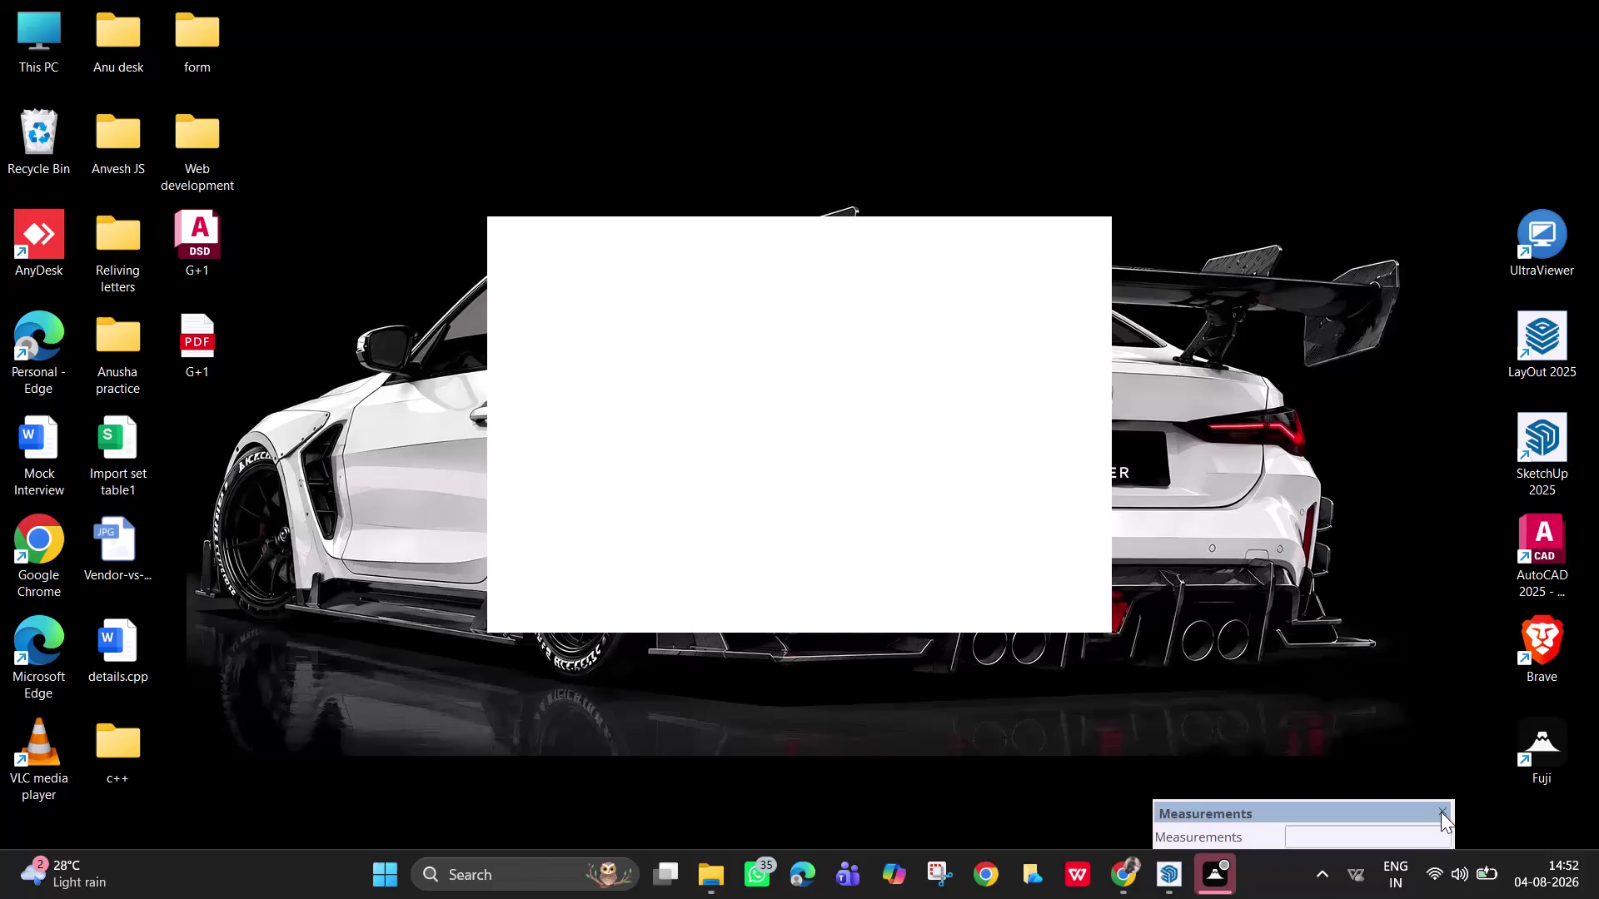
Bring up the Fuji recorder showing Run 3, then switch to the account page.
click(1441, 812)
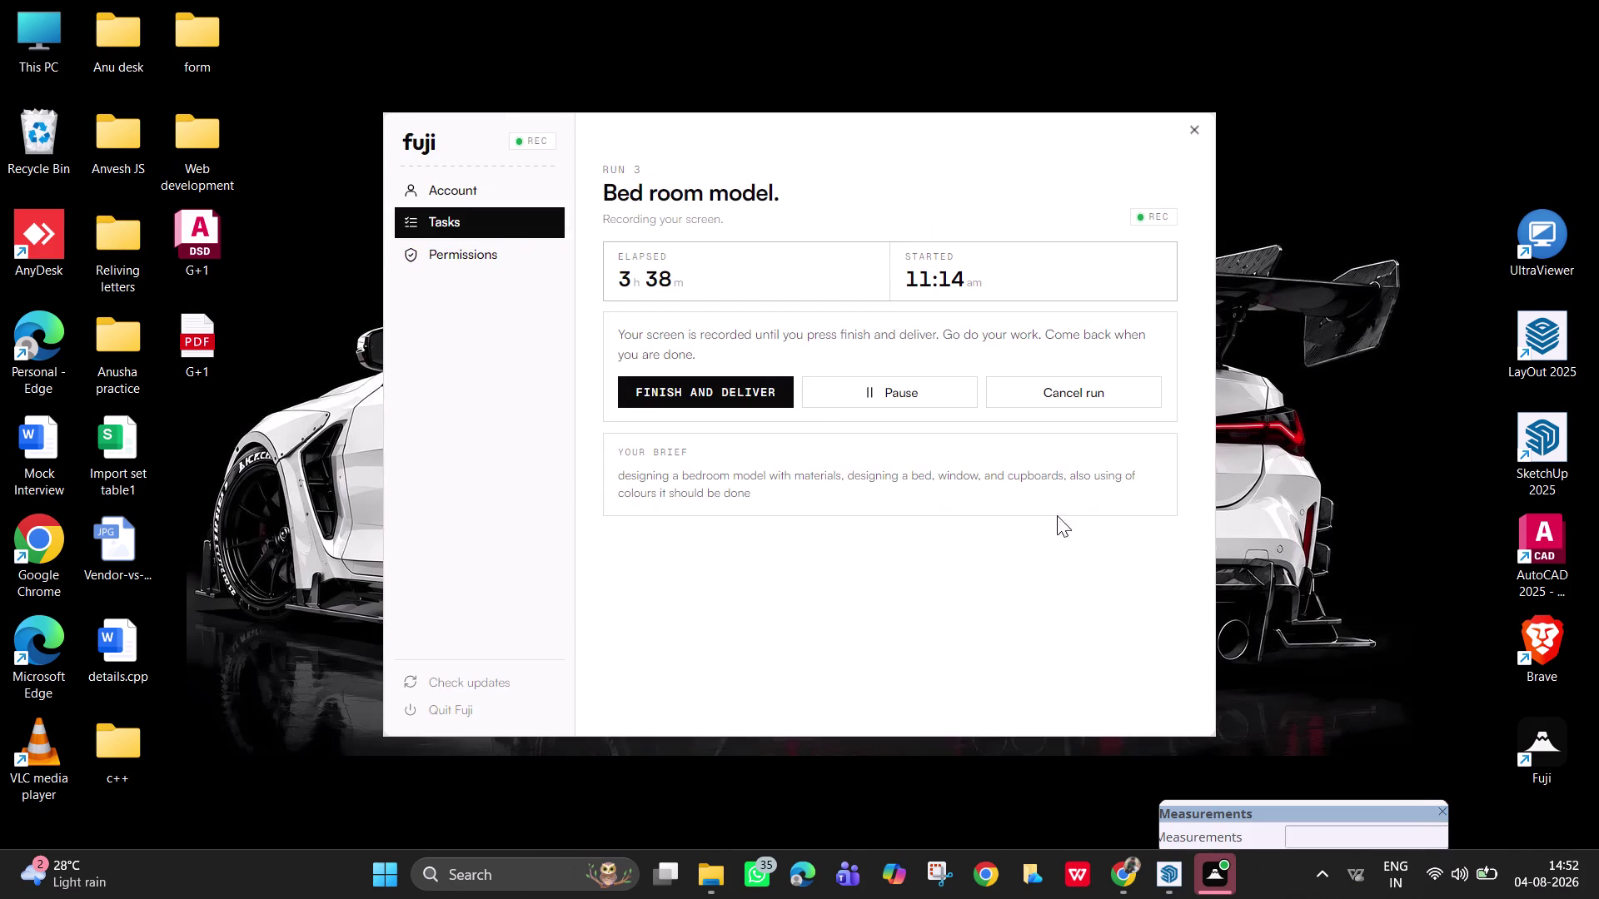
click(467, 188)
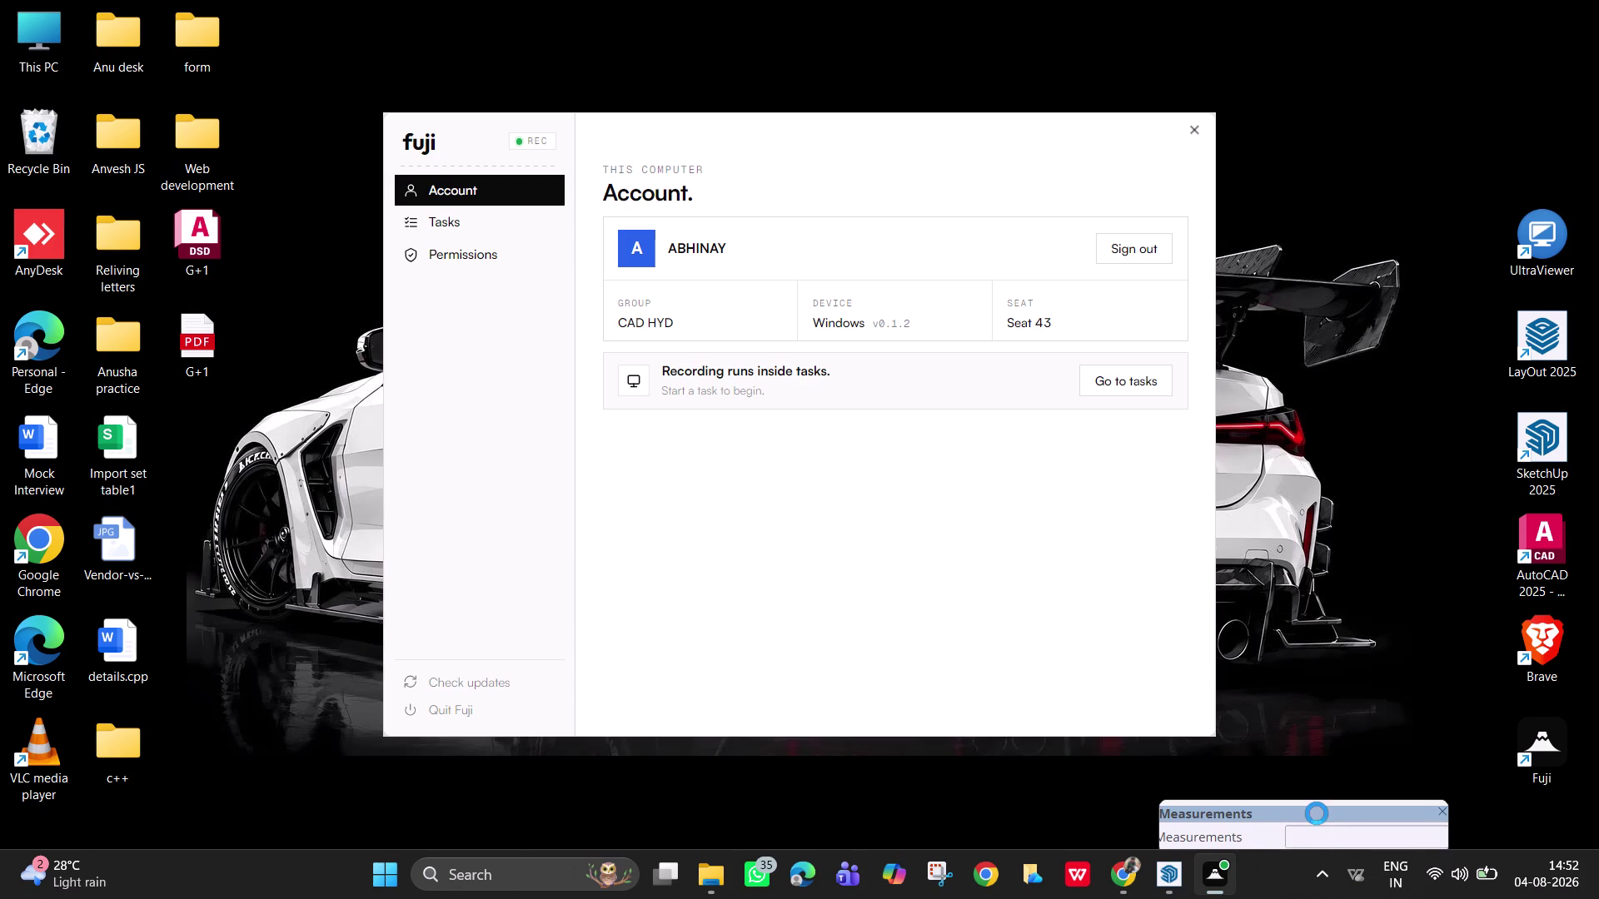
Check this computer's account group, device version and seat on the account page.
click(1164, 883)
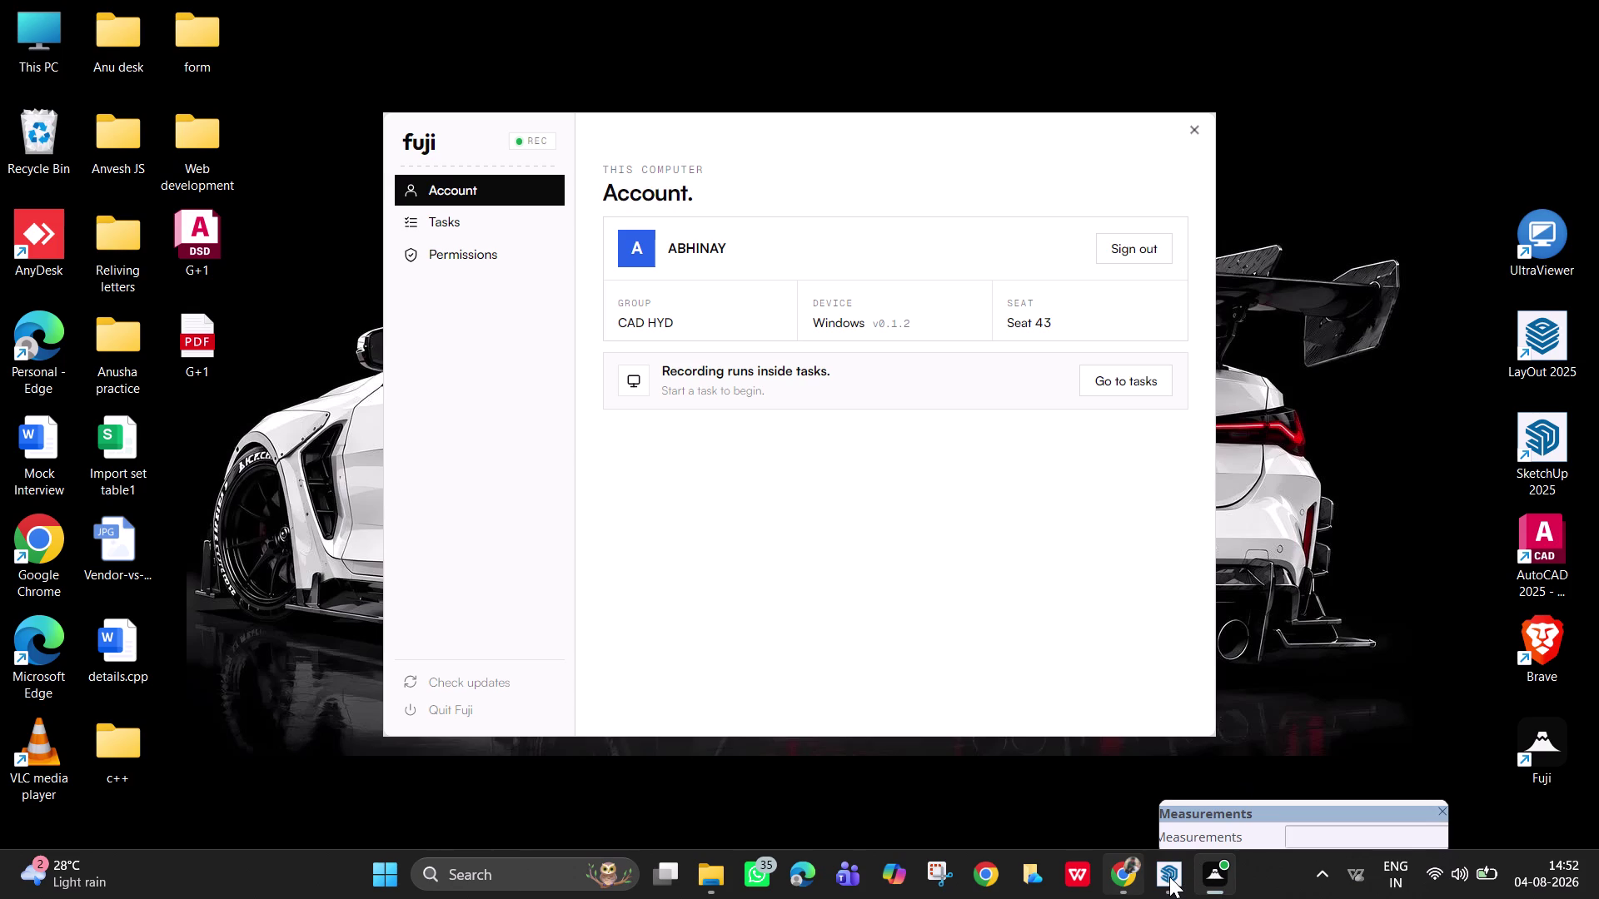
click(1169, 877)
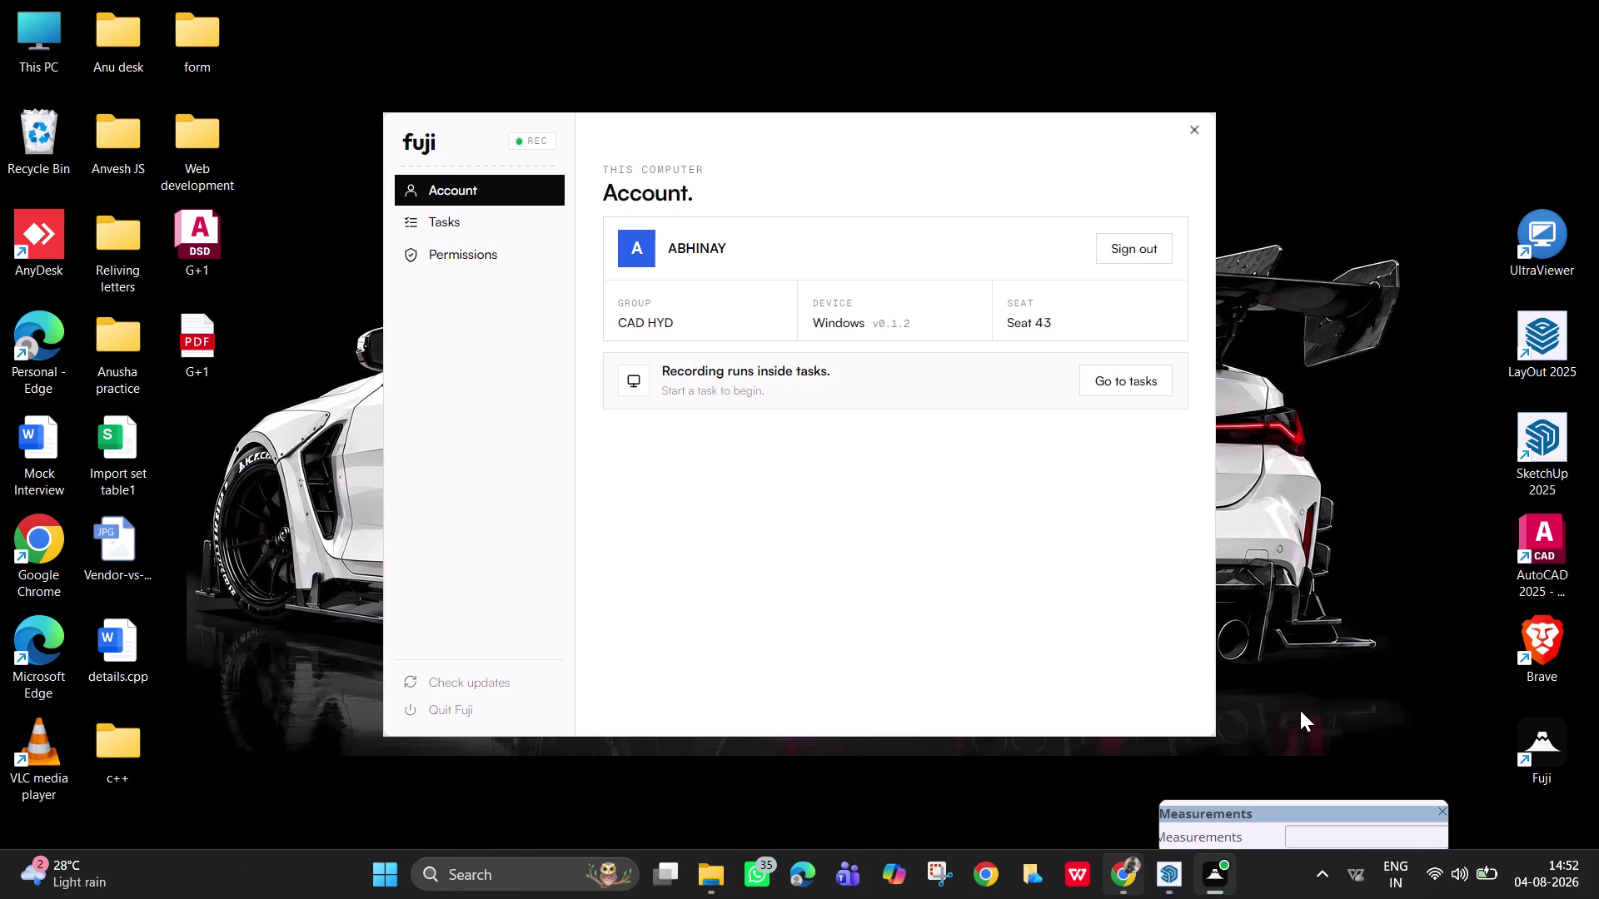